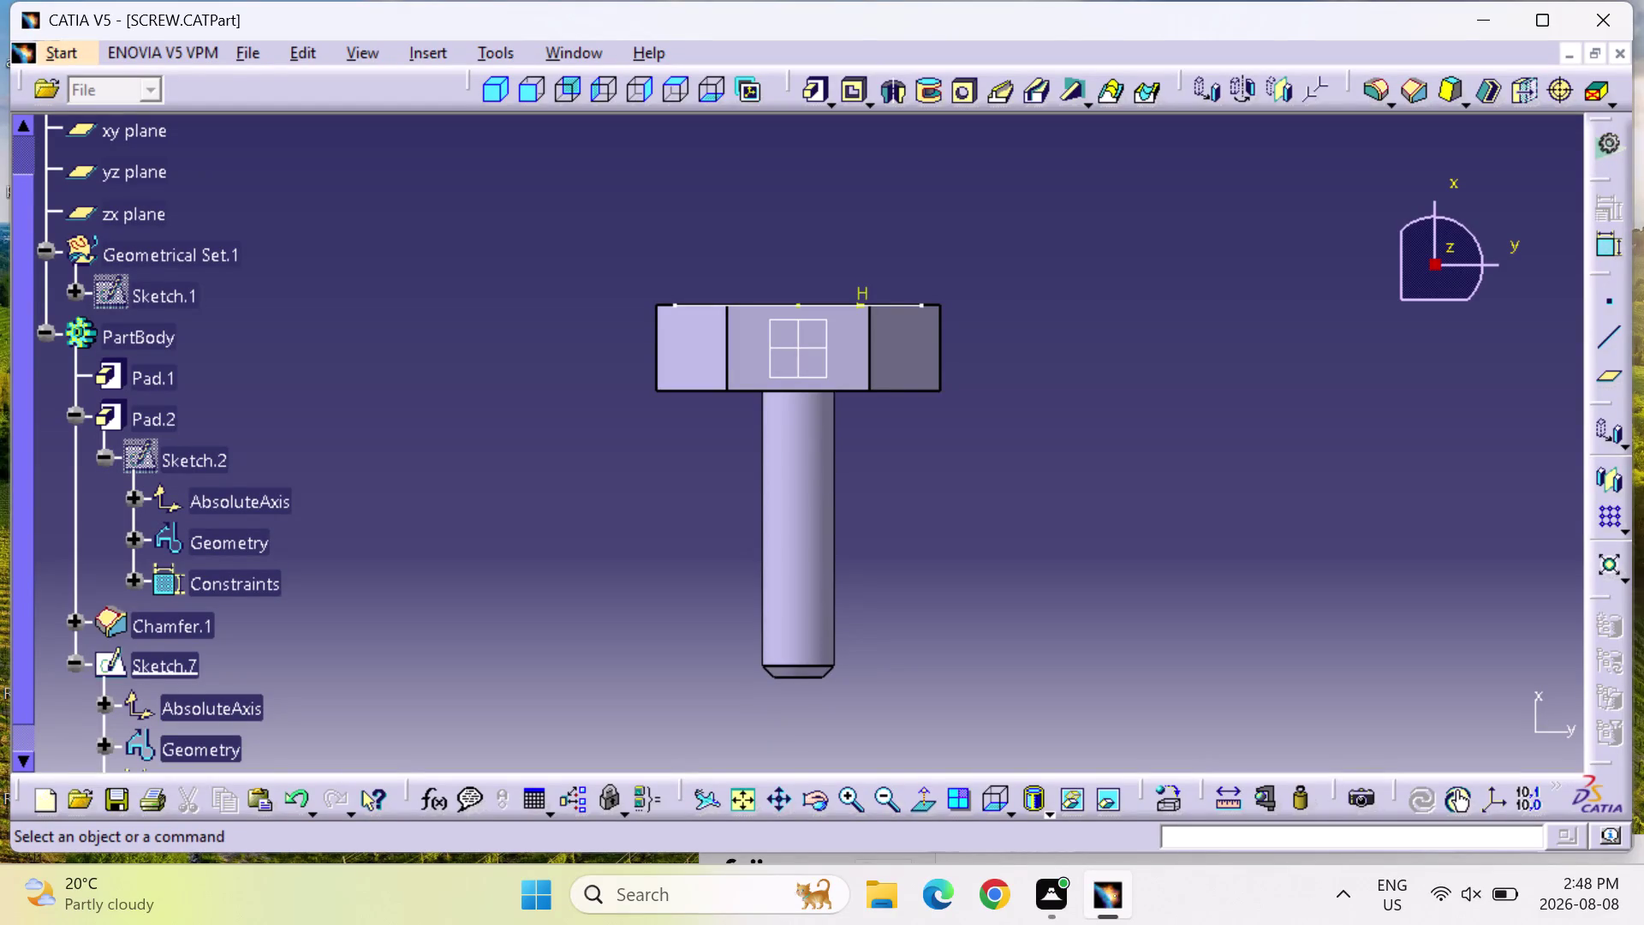
scroll(up, 3)
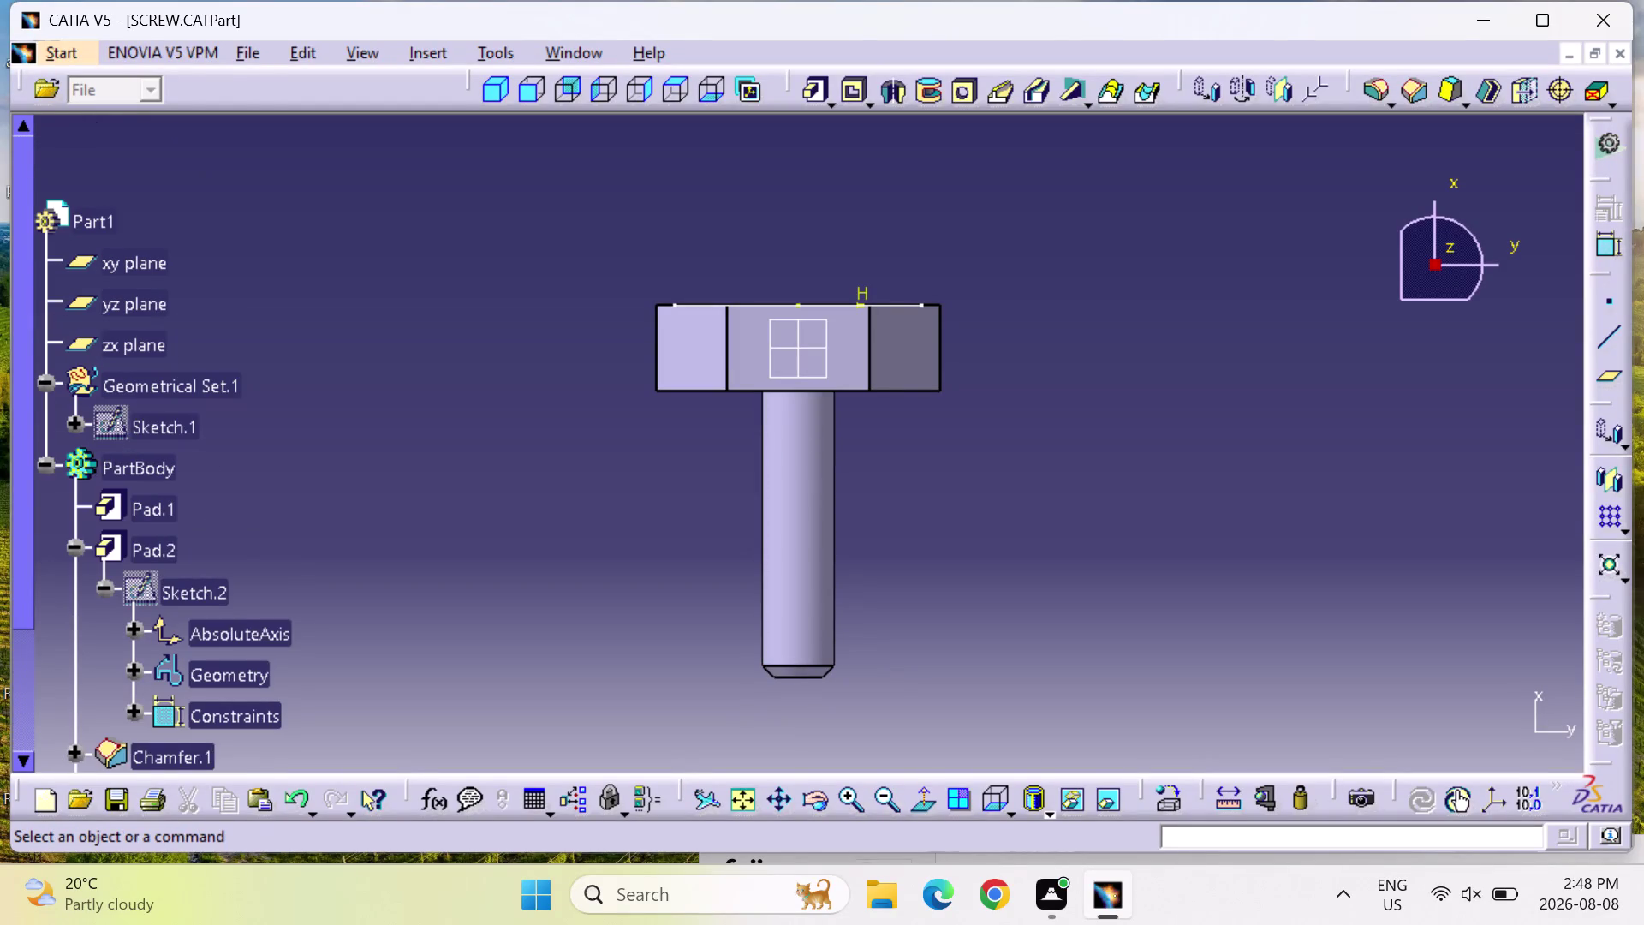
scroll(down, 3)
scroll(down, 3)
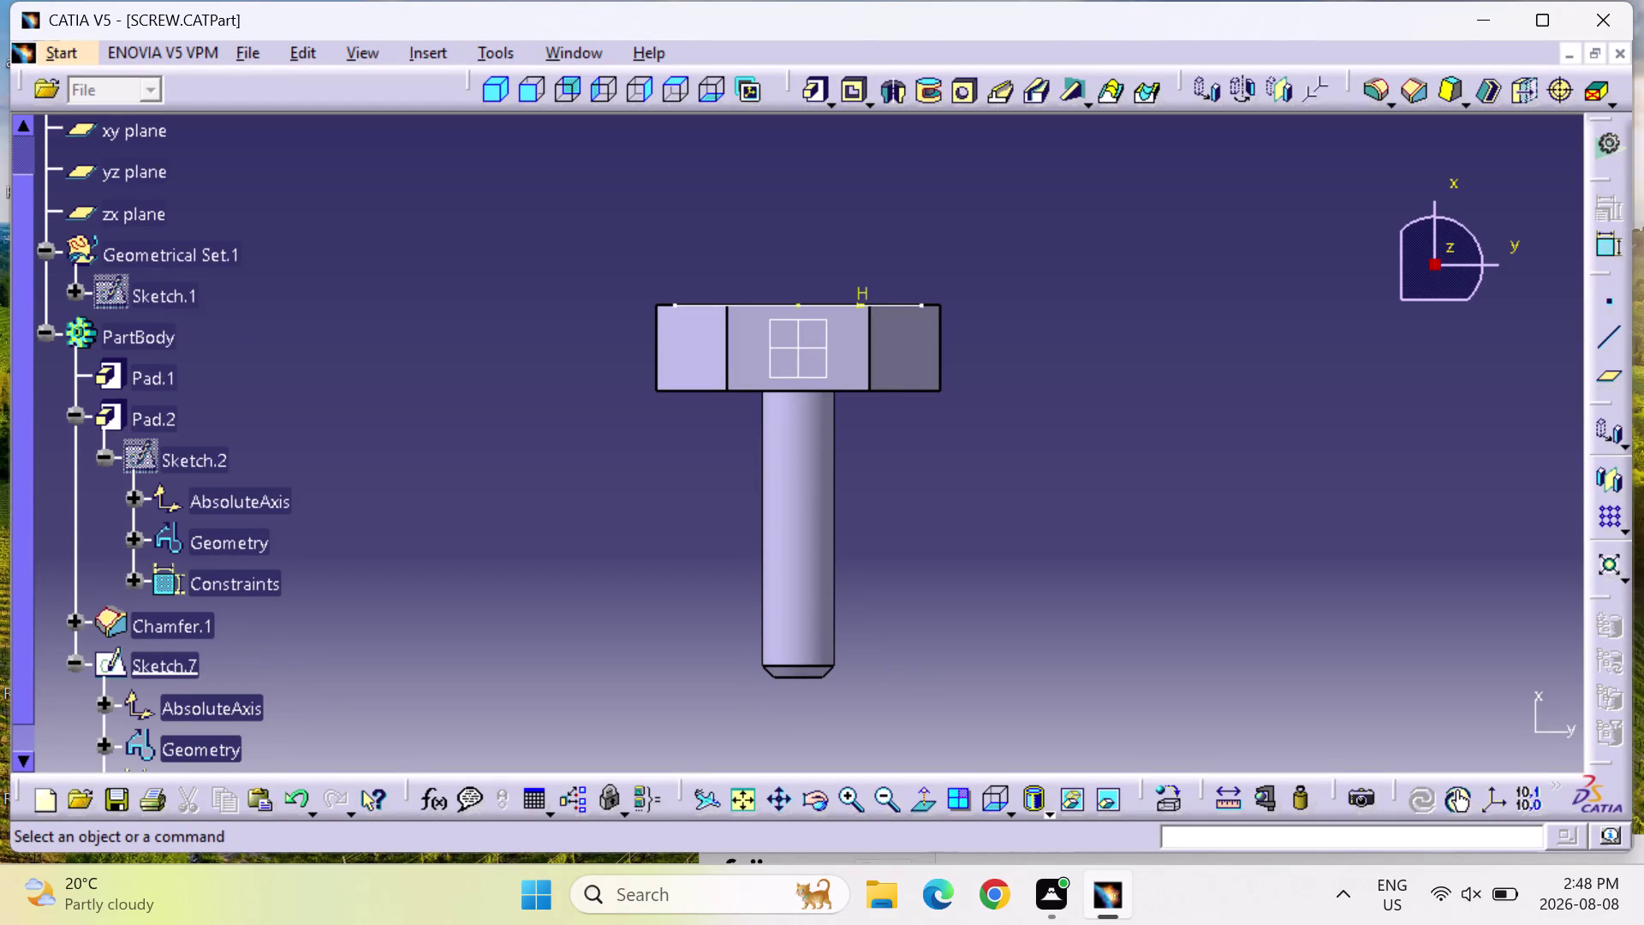
scroll(up, 3)
scroll(down, 3)
scroll(up, 3)
scroll(down, 3)
scroll(up, 3)
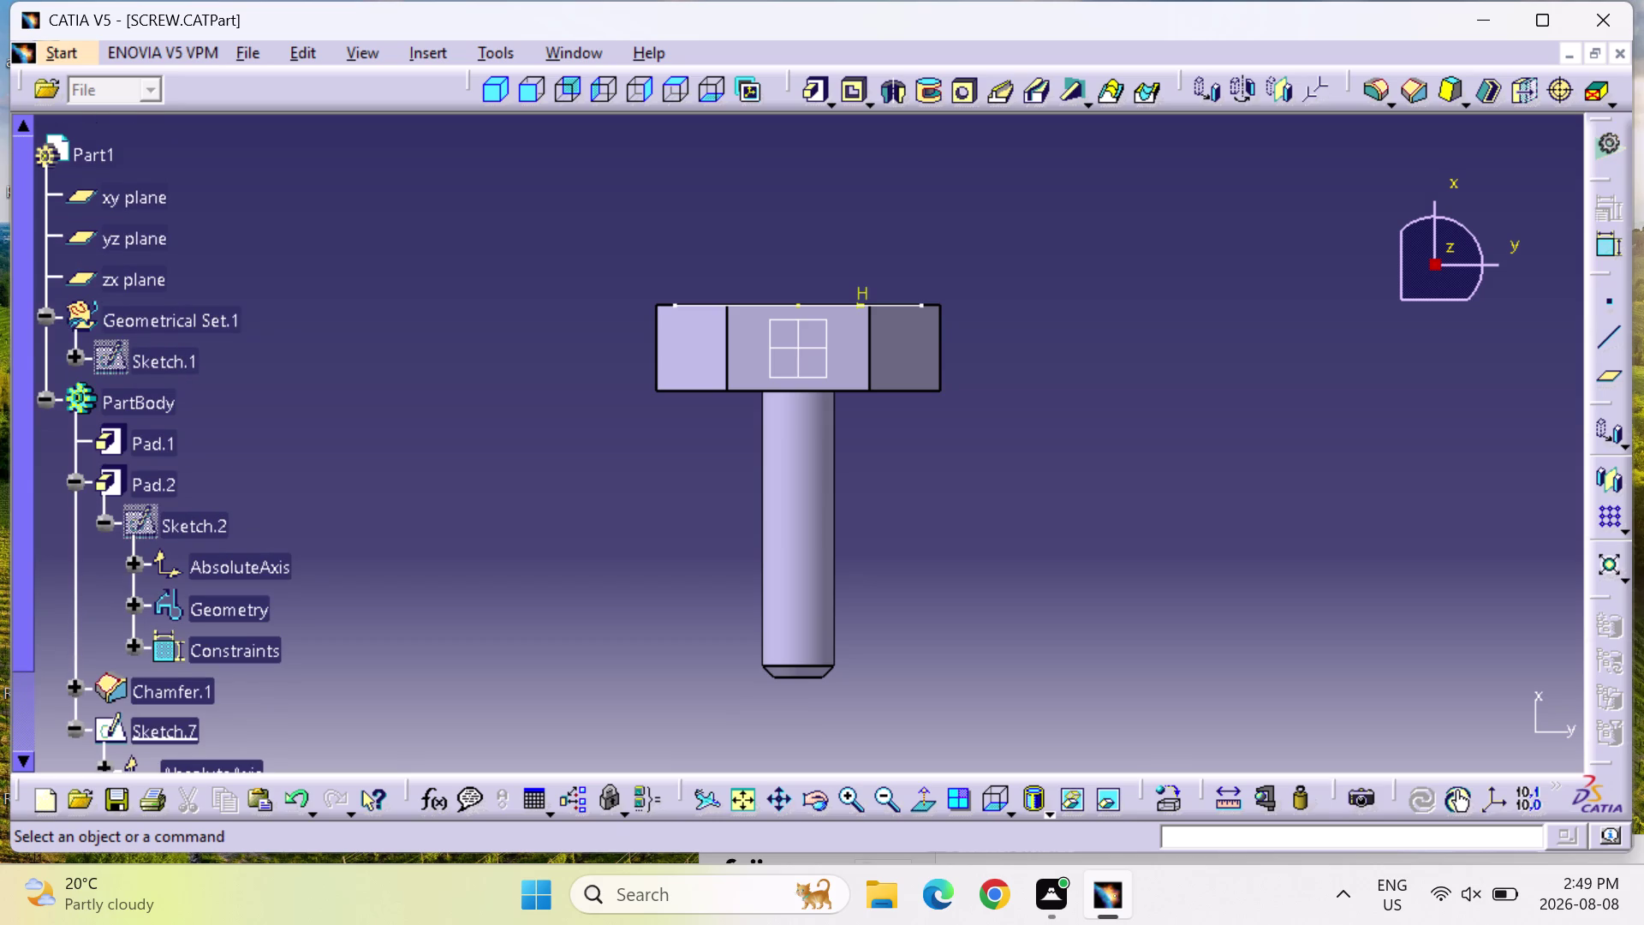
scroll(up, 3)
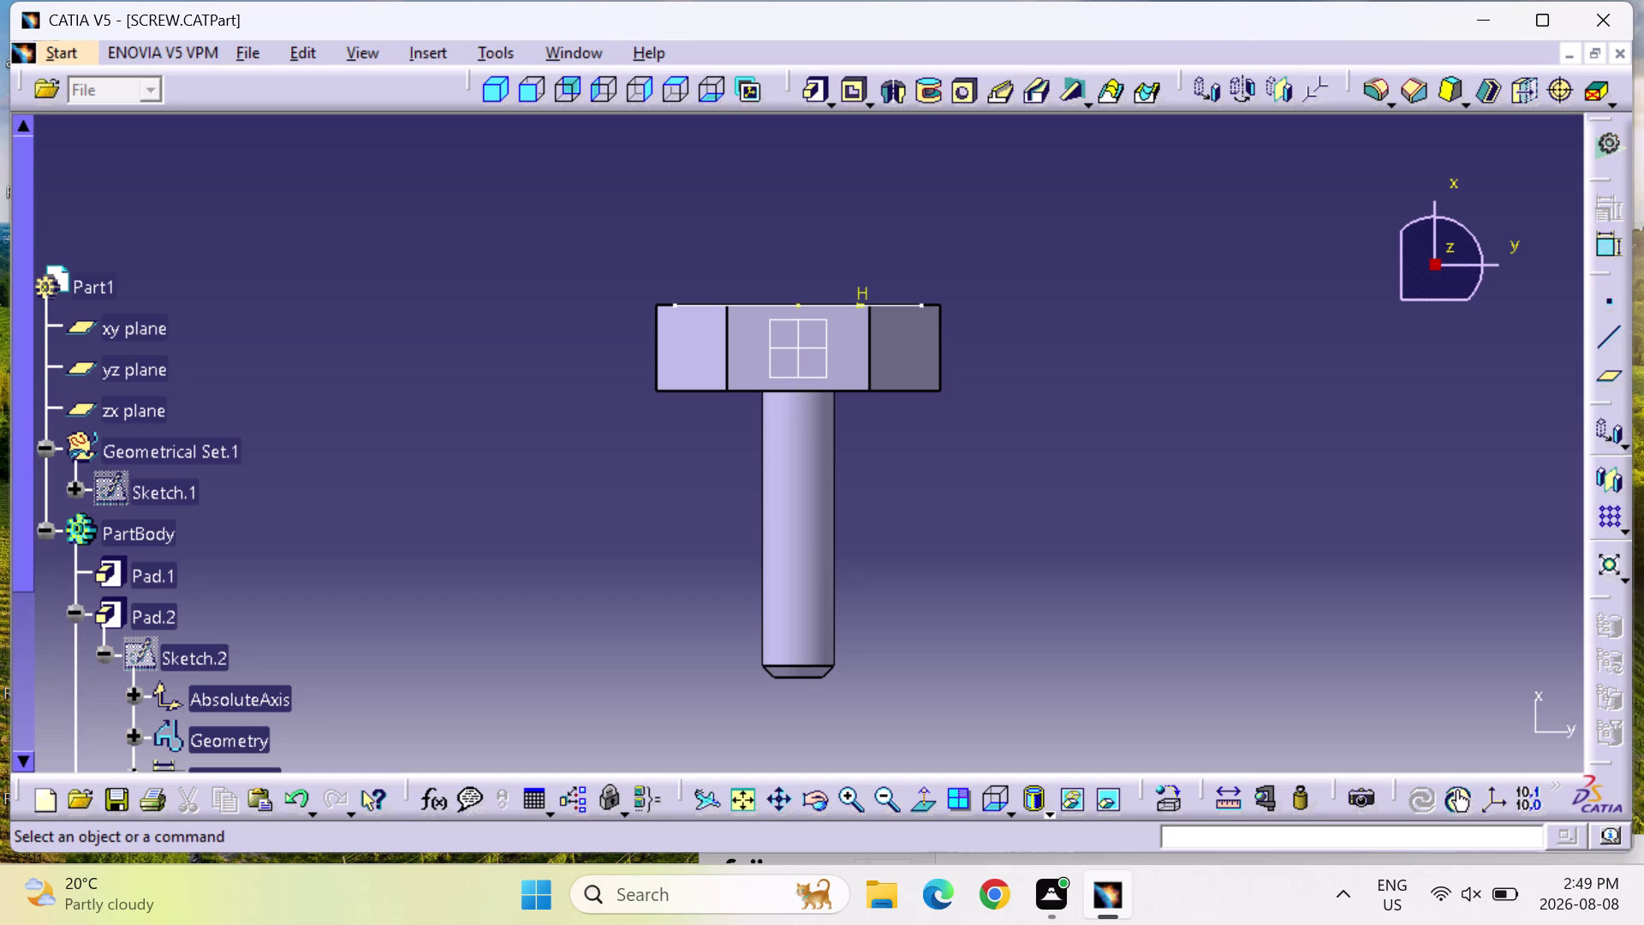
scroll(down, 3)
scroll(down, 3)
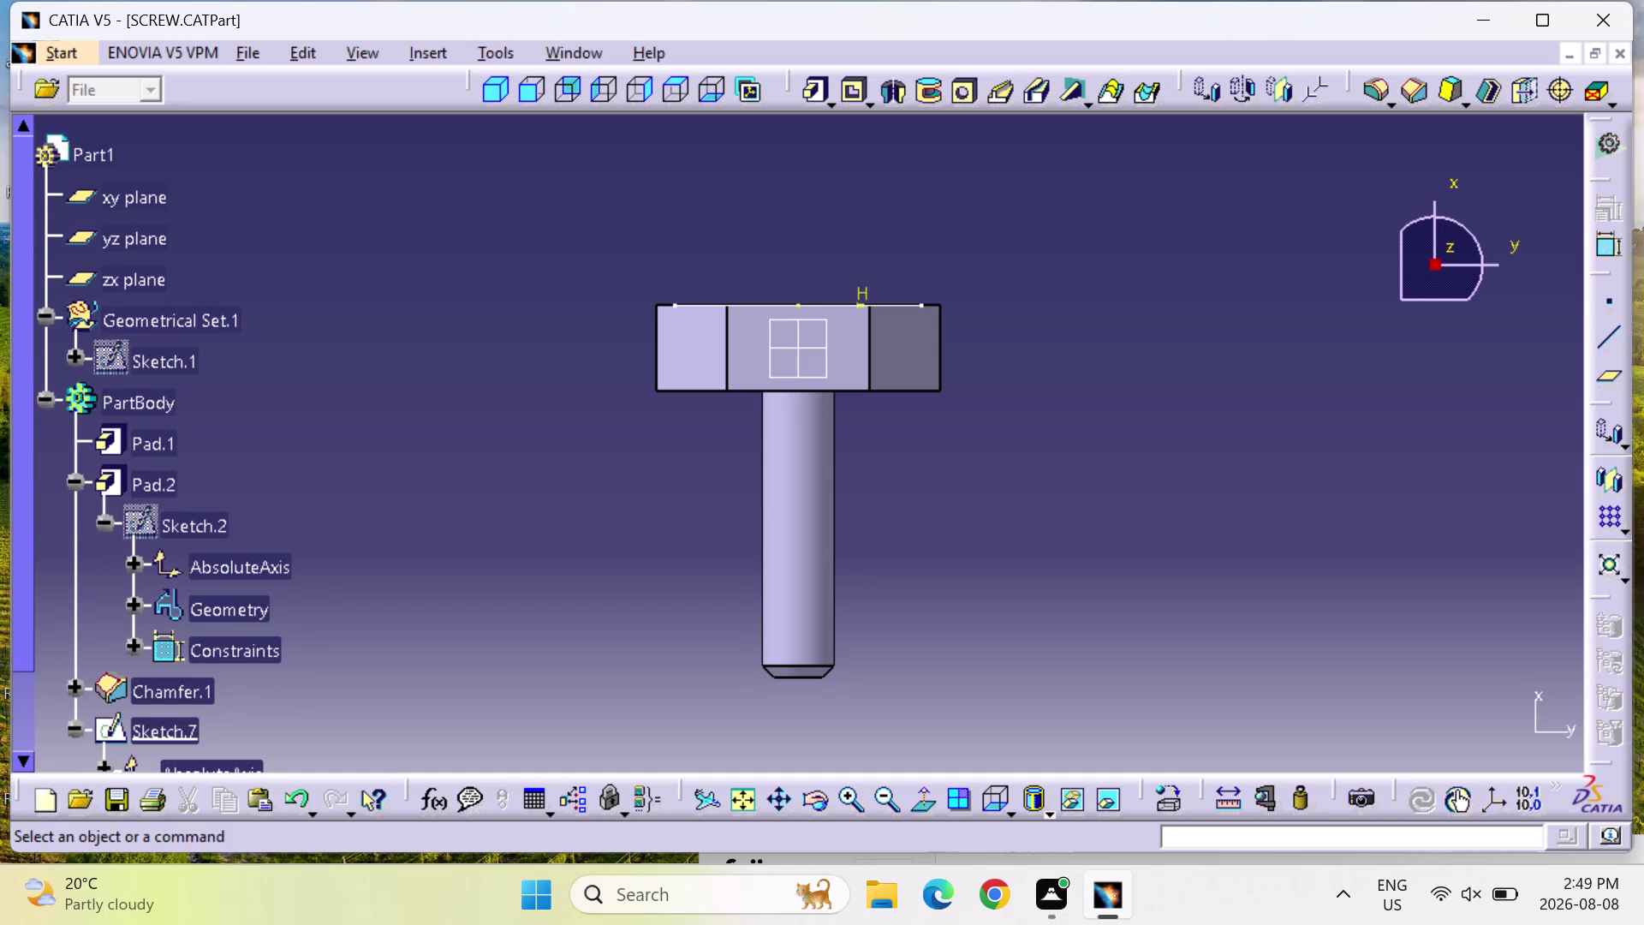
scroll(down, 3)
scroll(up, 3)
scroll(up, 3)
scroll(up, 3)
scroll(down, 3)
scroll(down, 3)
scroll(down, 3)
scroll(up, 3)
triple_click(1072, 426)
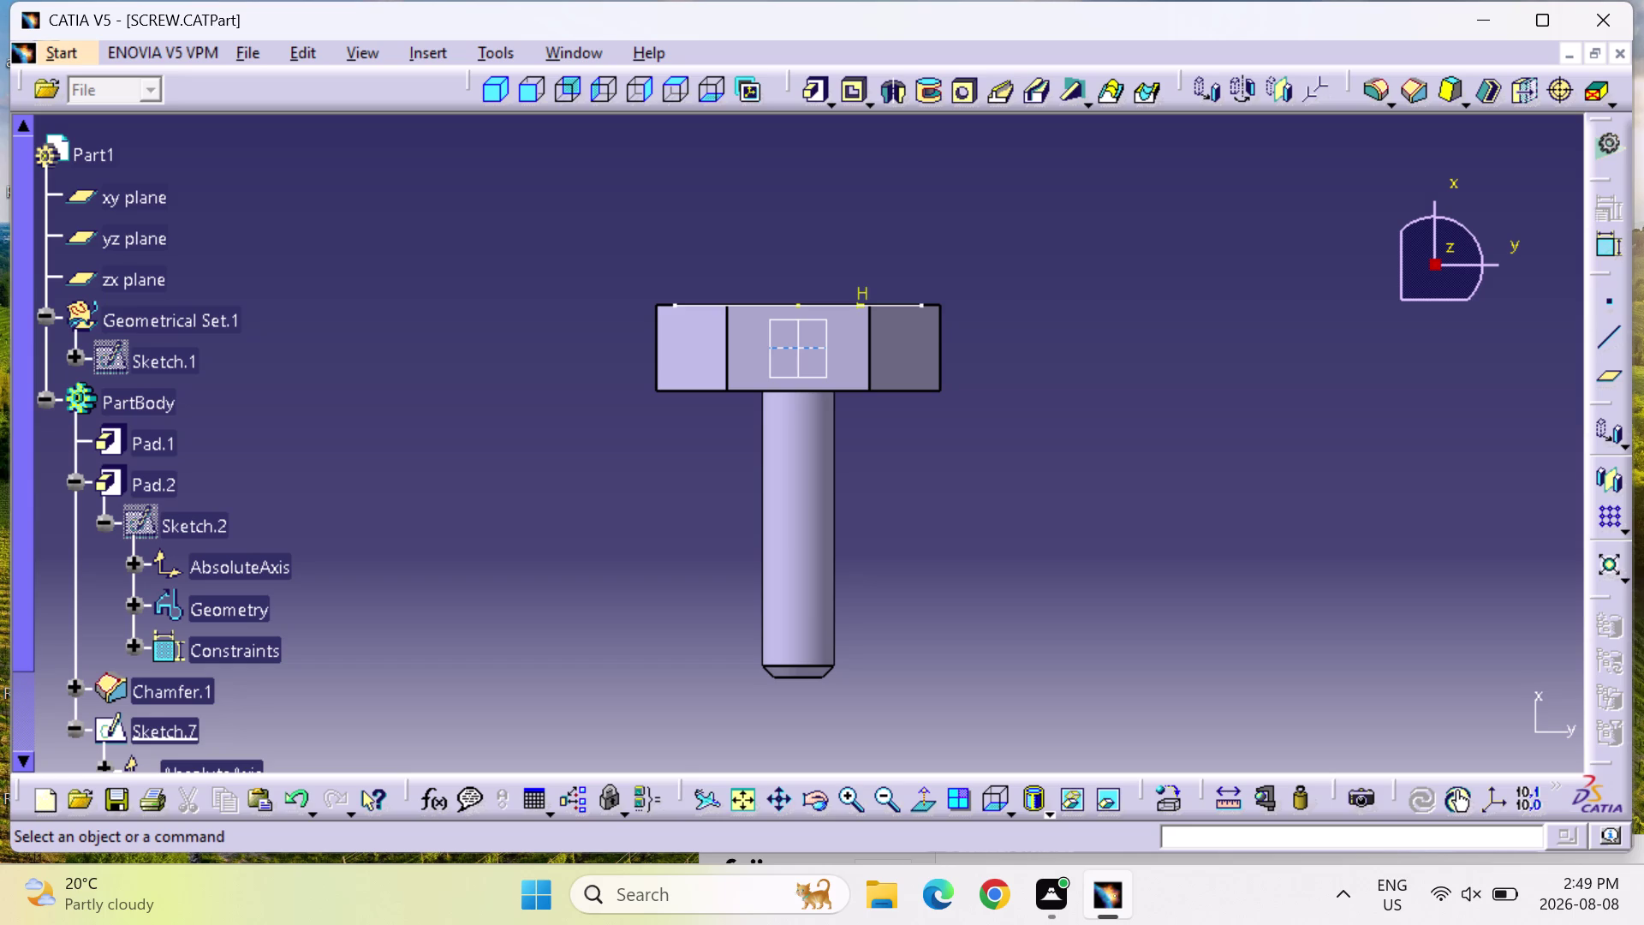
double_click(1071, 425)
triple_click(1072, 426)
double_click(1071, 426)
triple_click(1071, 425)
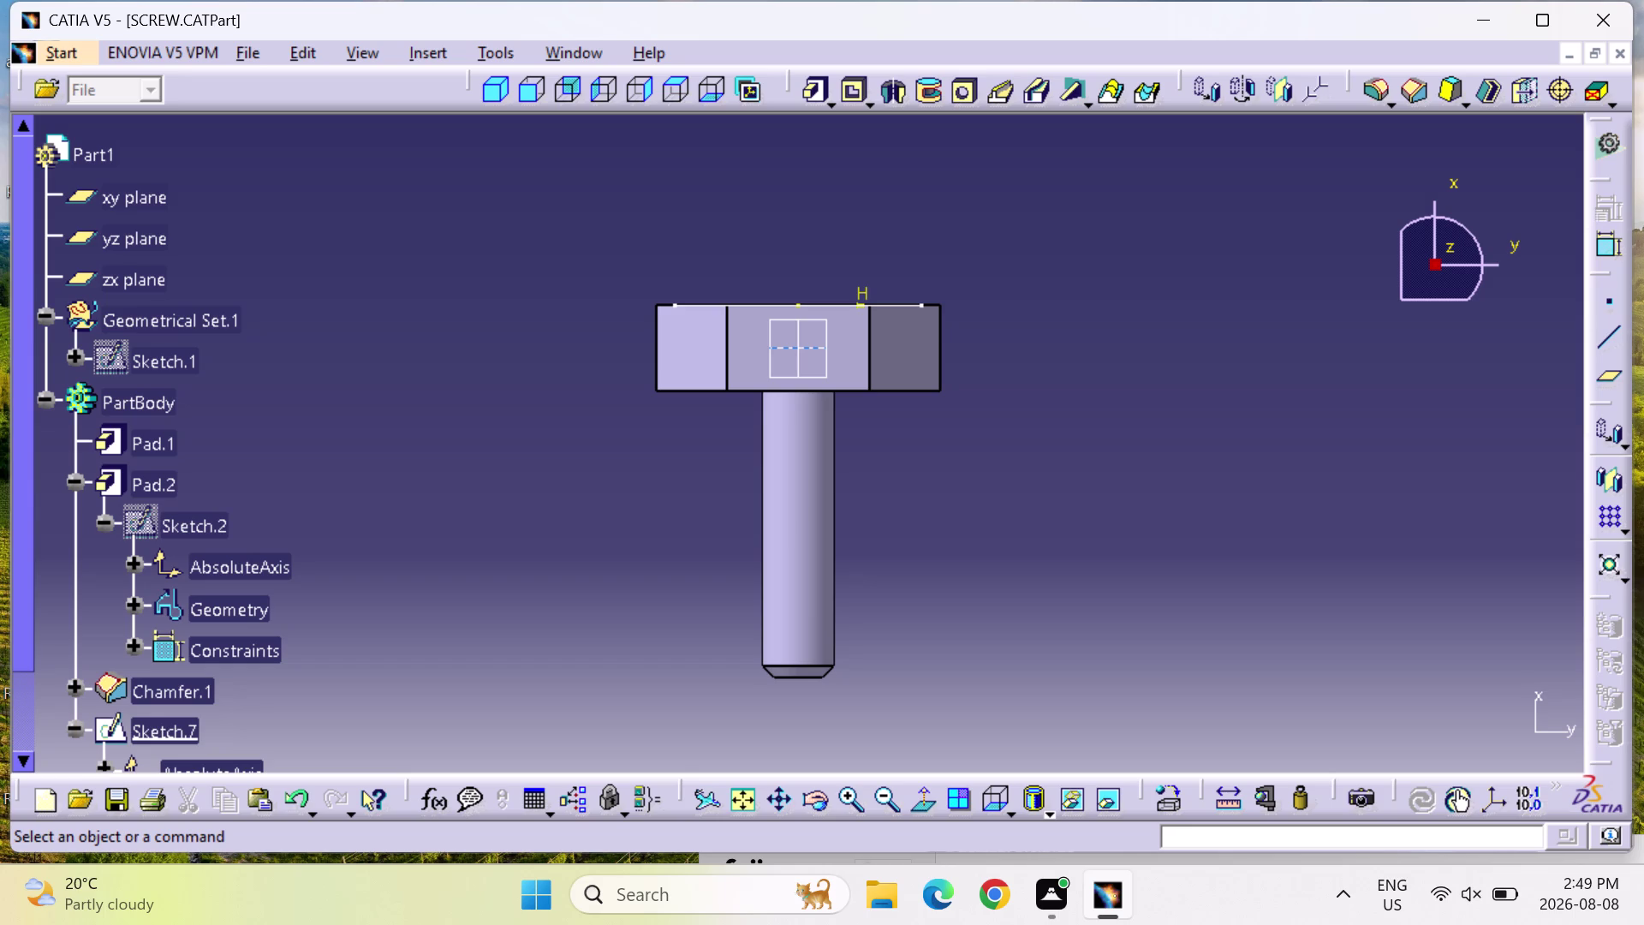
click(1071, 425)
scroll(up, 3)
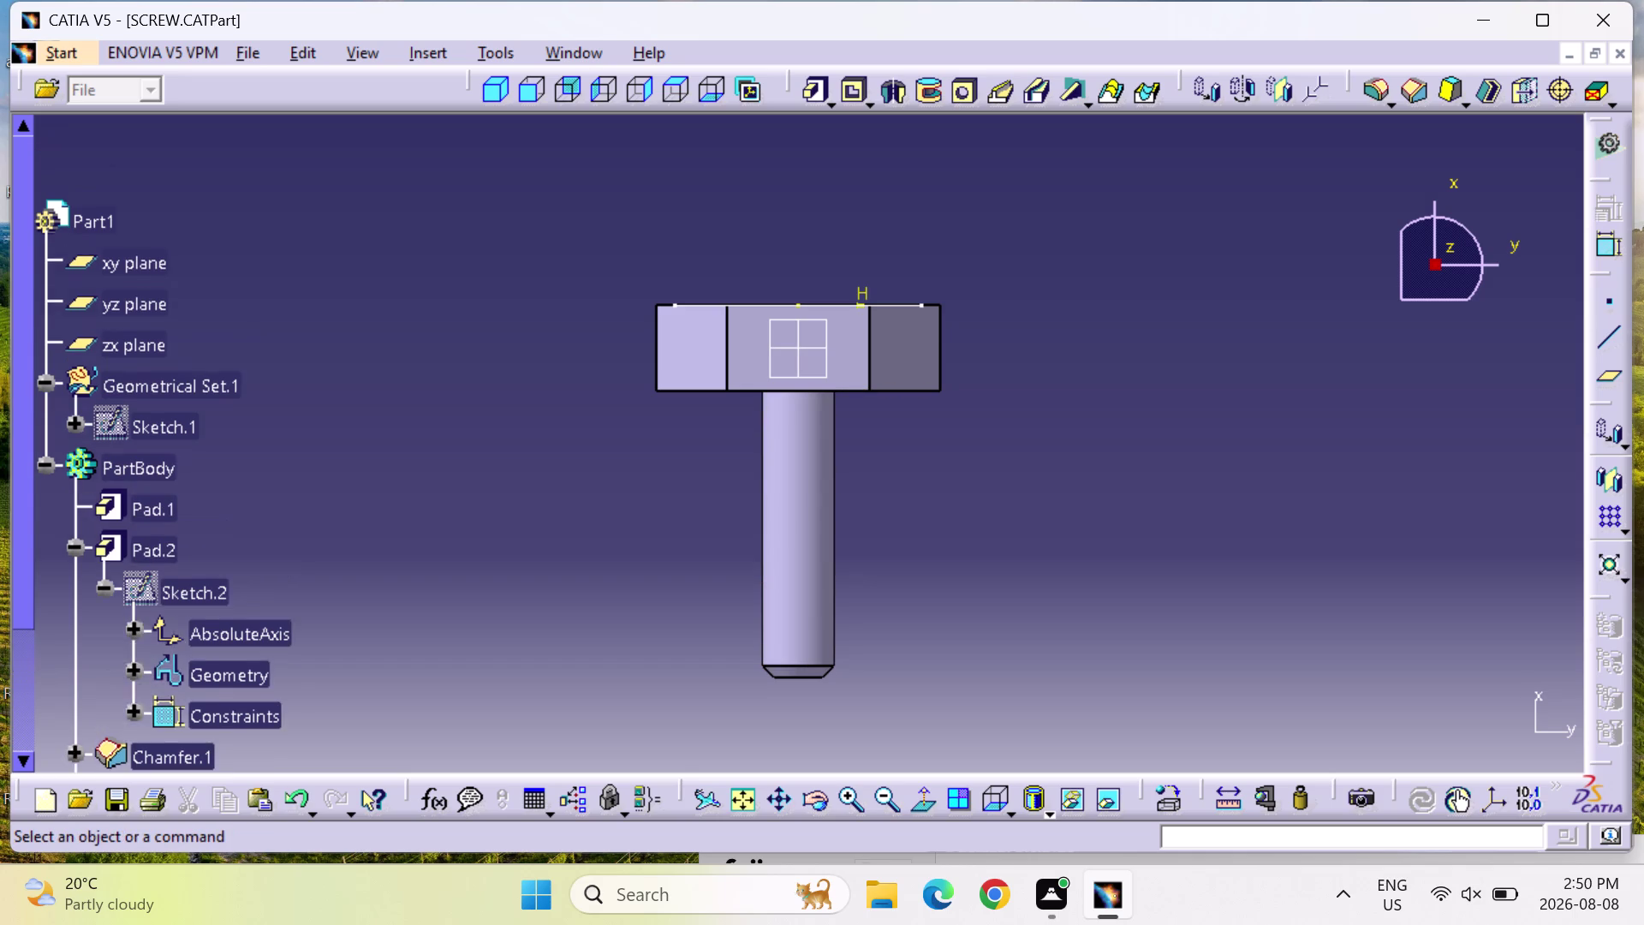
scroll(up, 3)
scroll(down, 3)
scroll(down, 3)
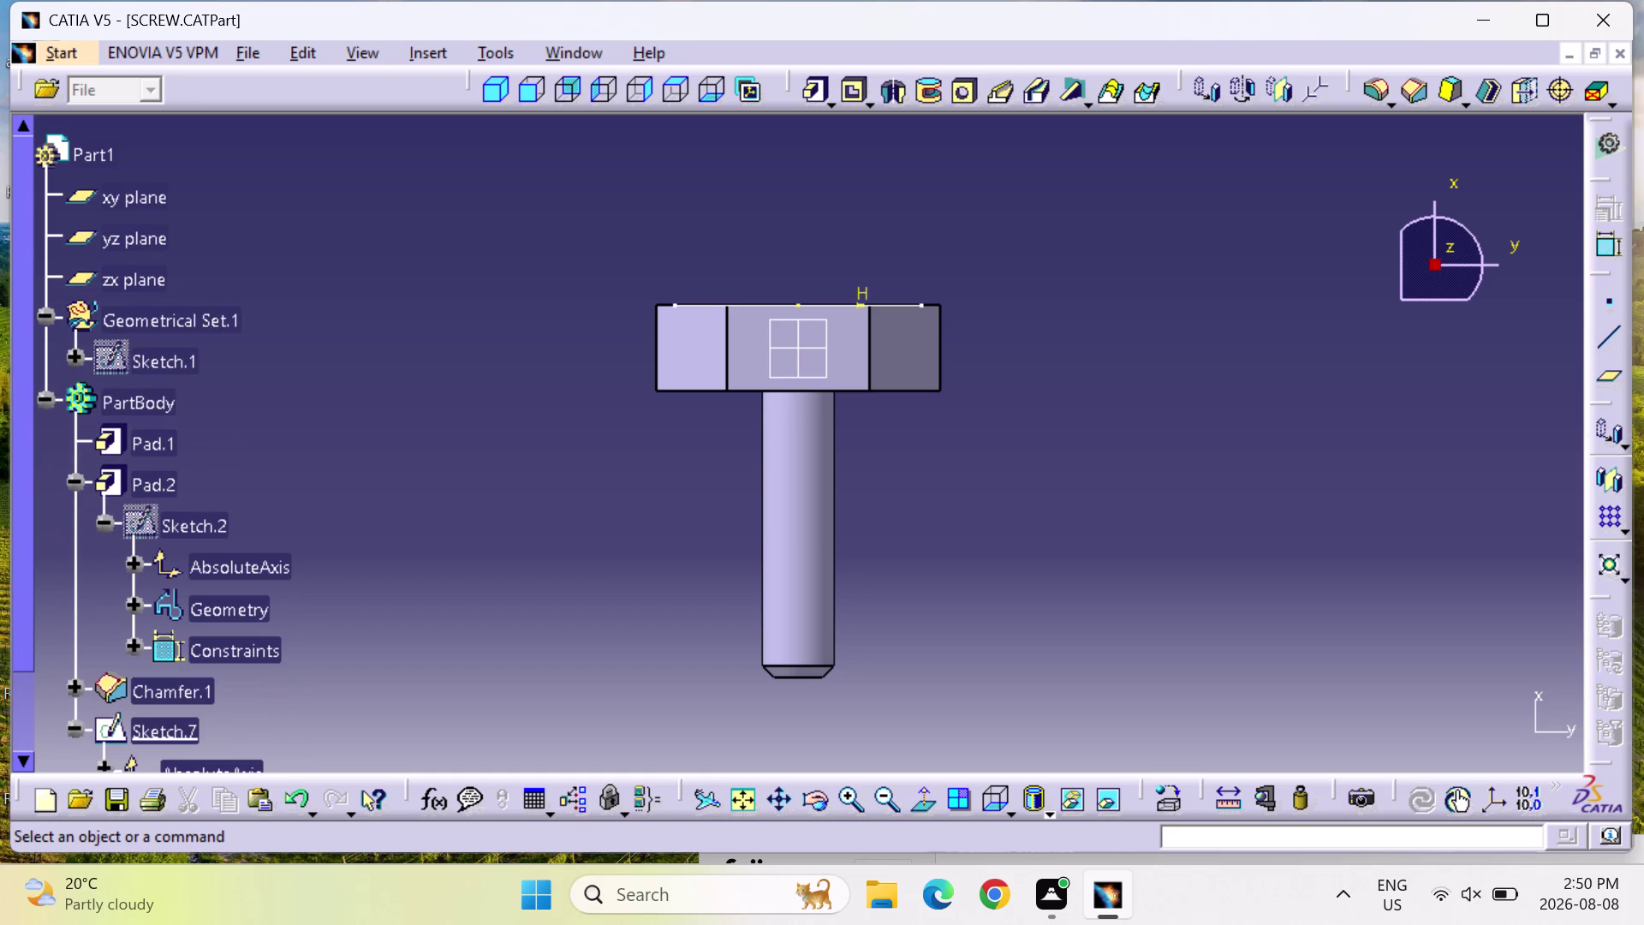
scroll(down, 3)
scroll(down, 3)
scroll(up, 3)
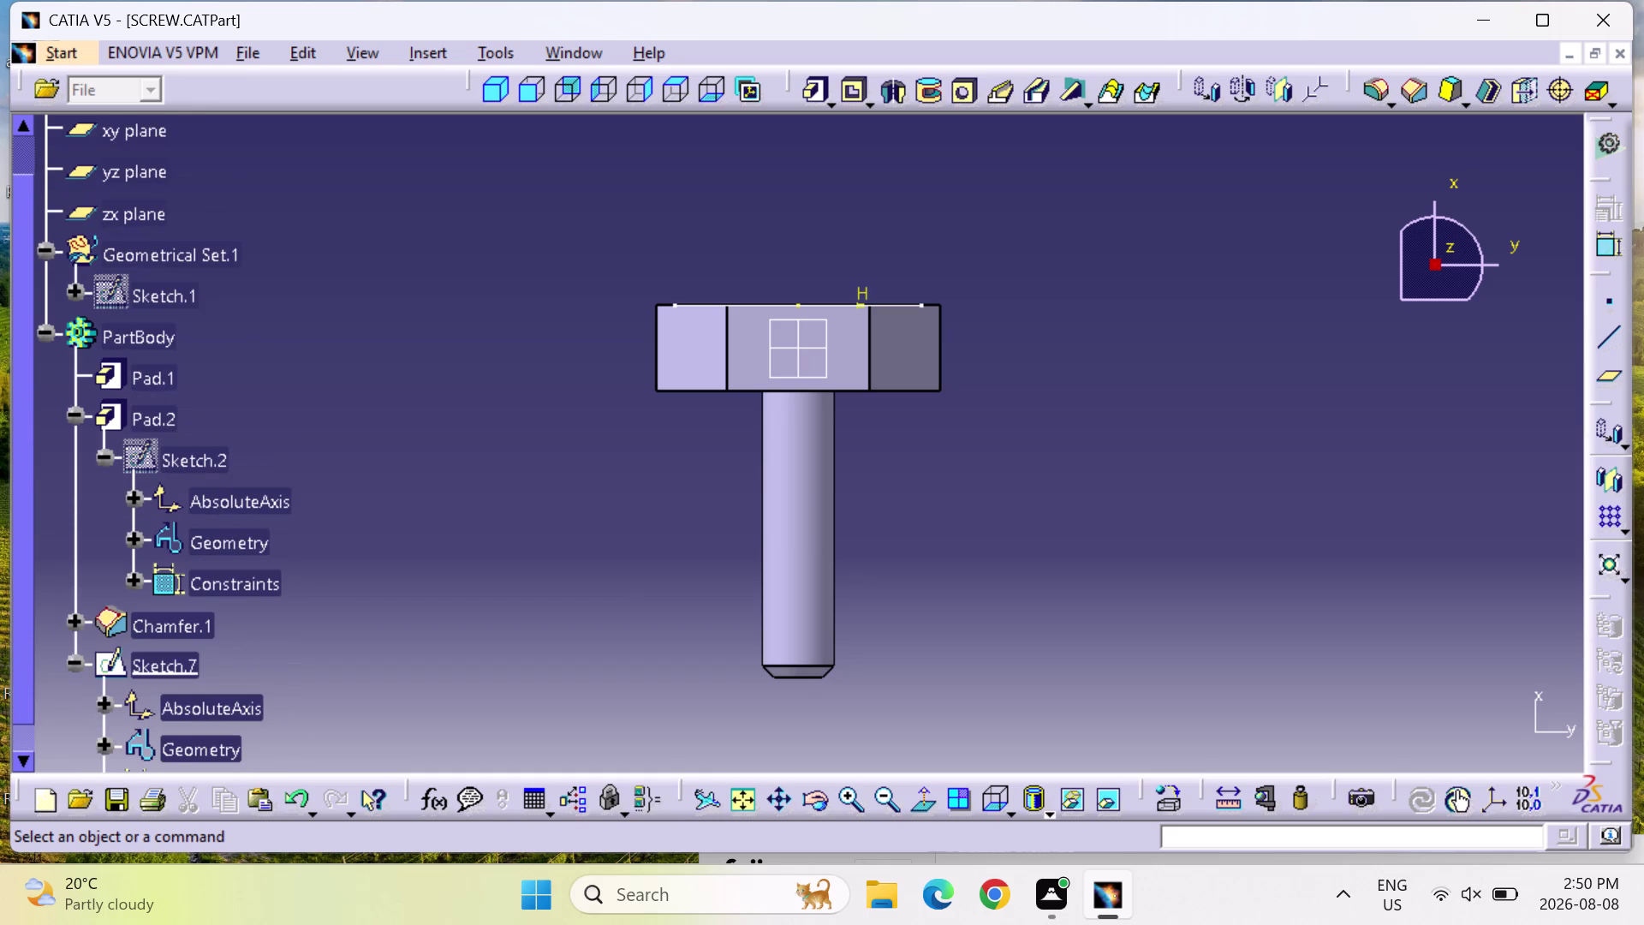
scroll(down, 3)
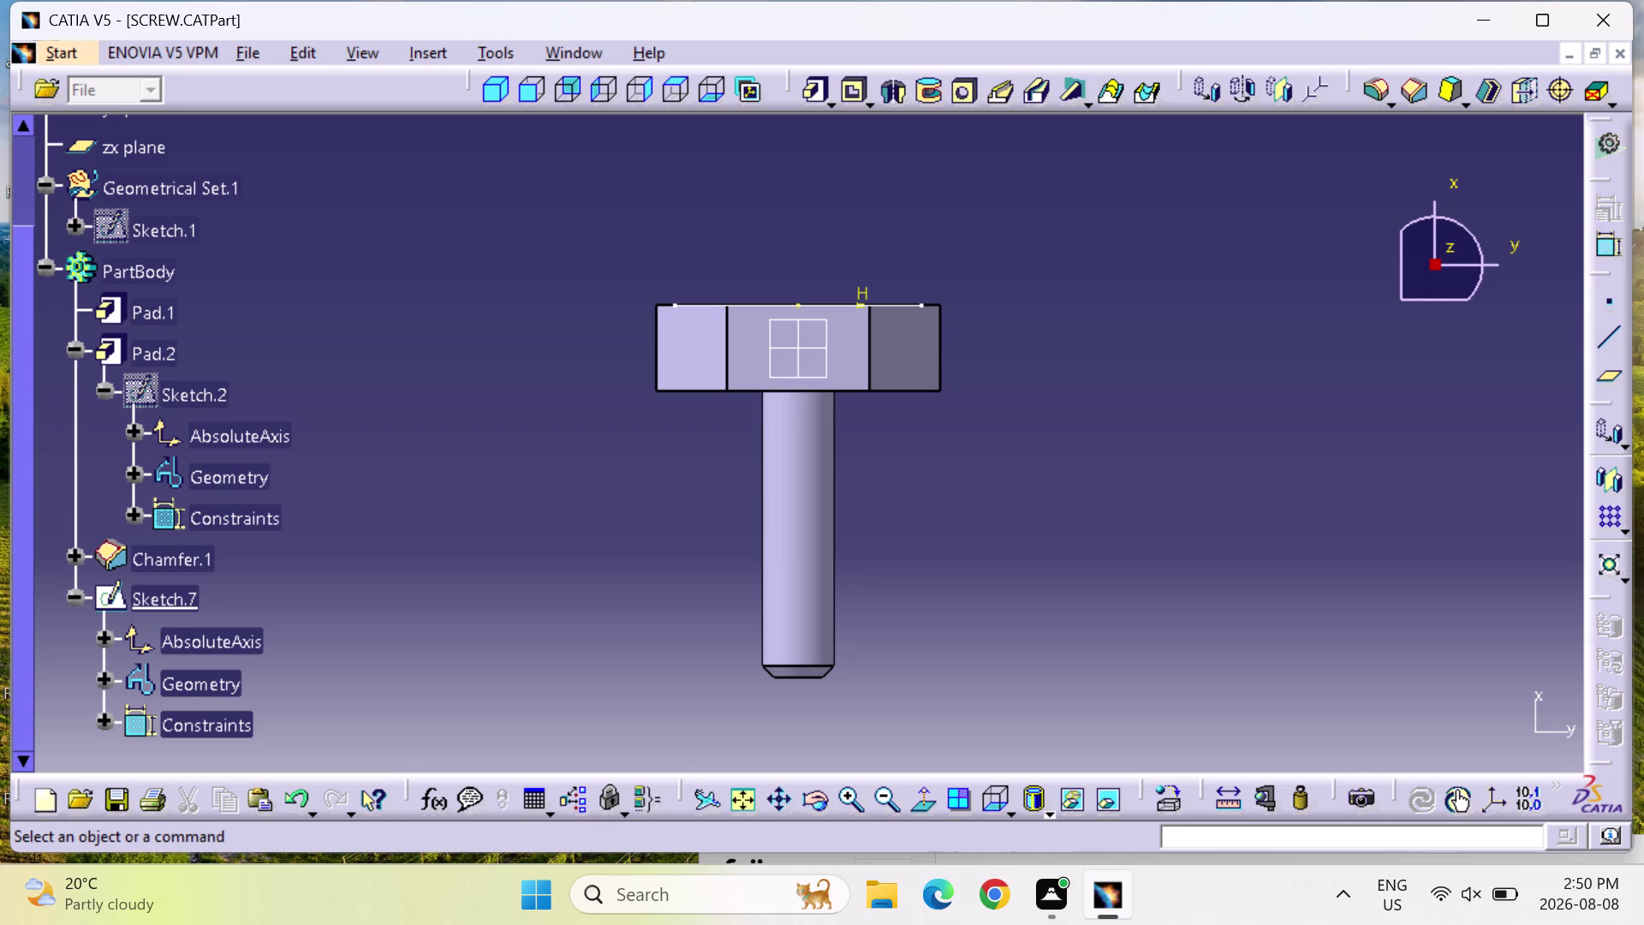
scroll(down, 3)
scroll(up, 3)
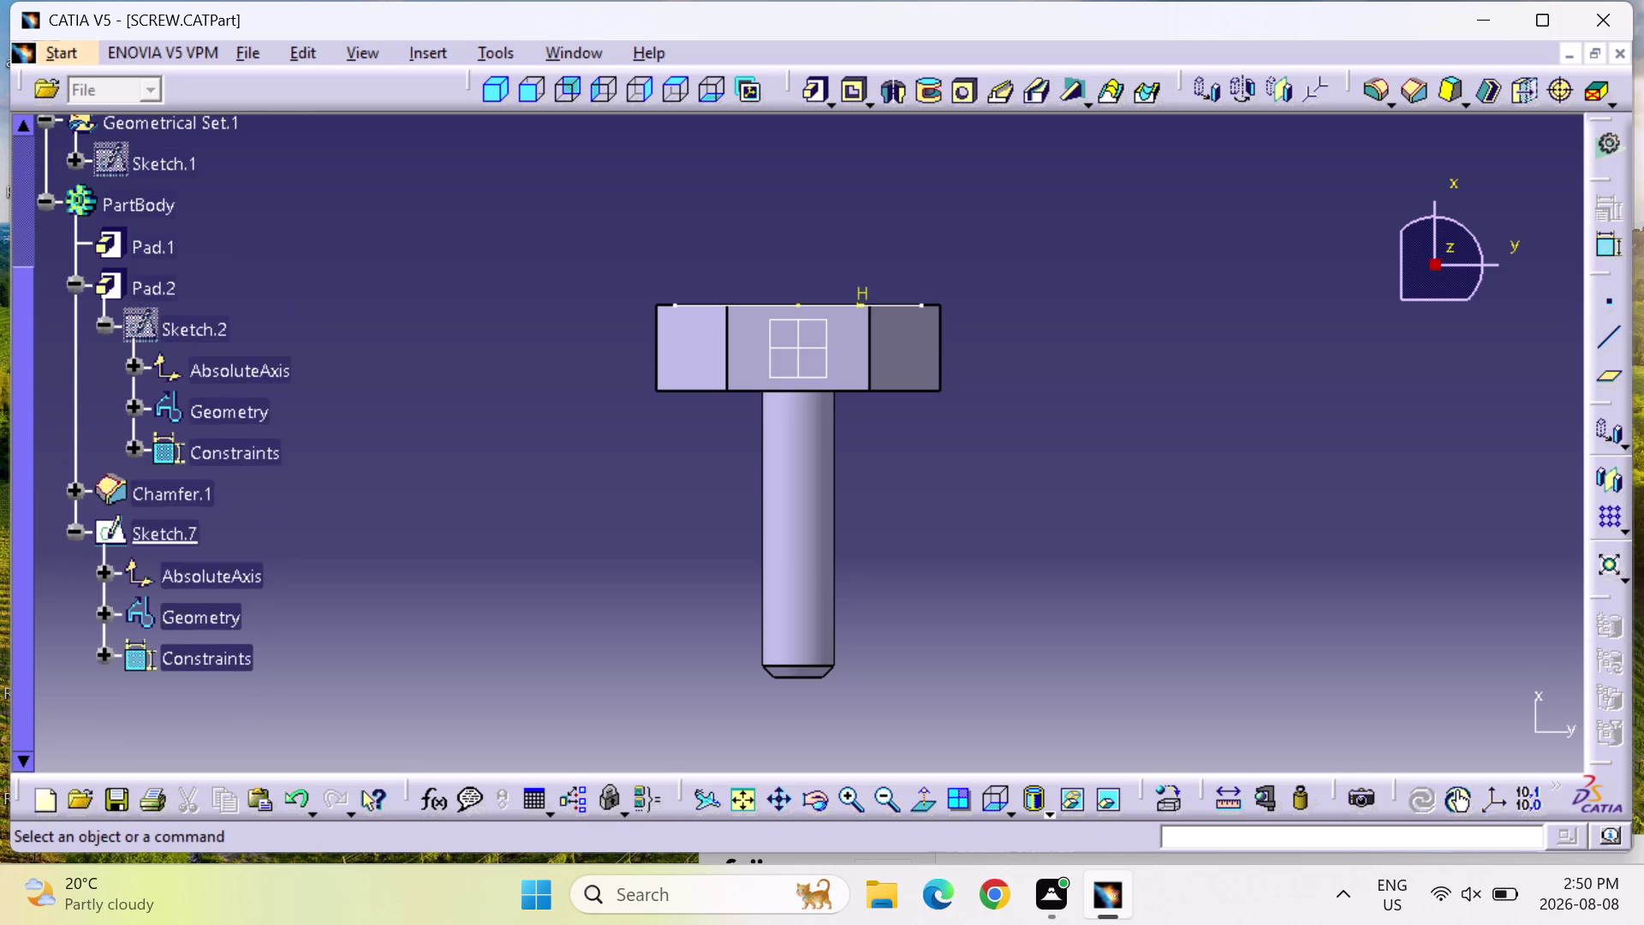
scroll(up, 3)
scroll(up, 3)
scroll(up, 3)
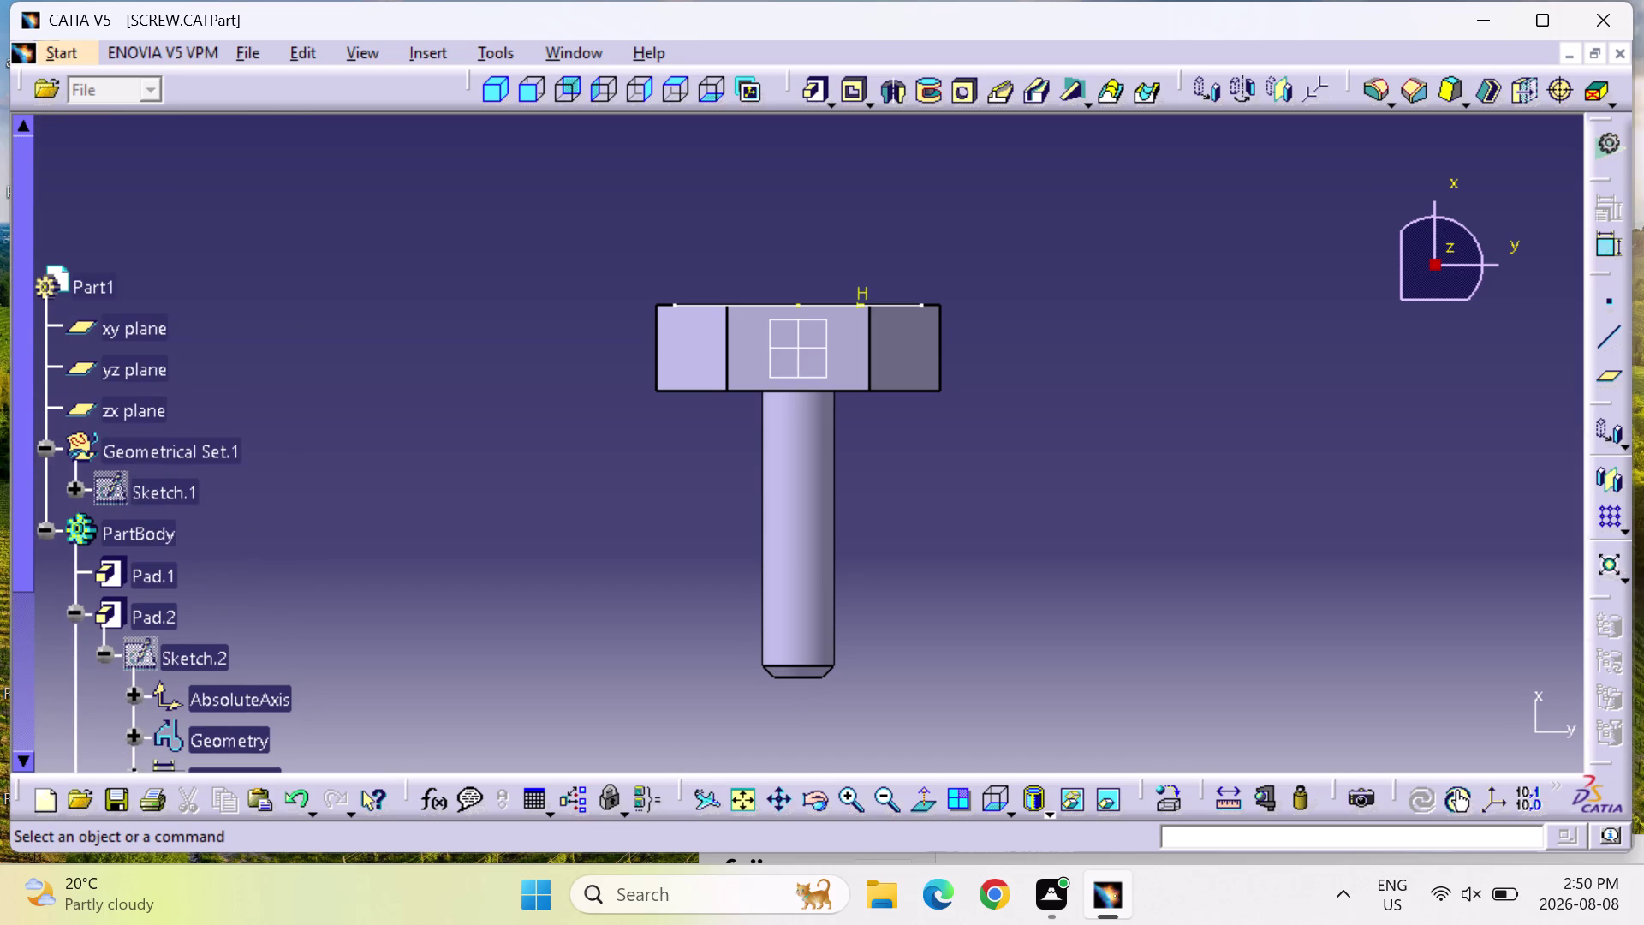
scroll(down, 3)
scroll(down, 3)
scroll(down, 3)
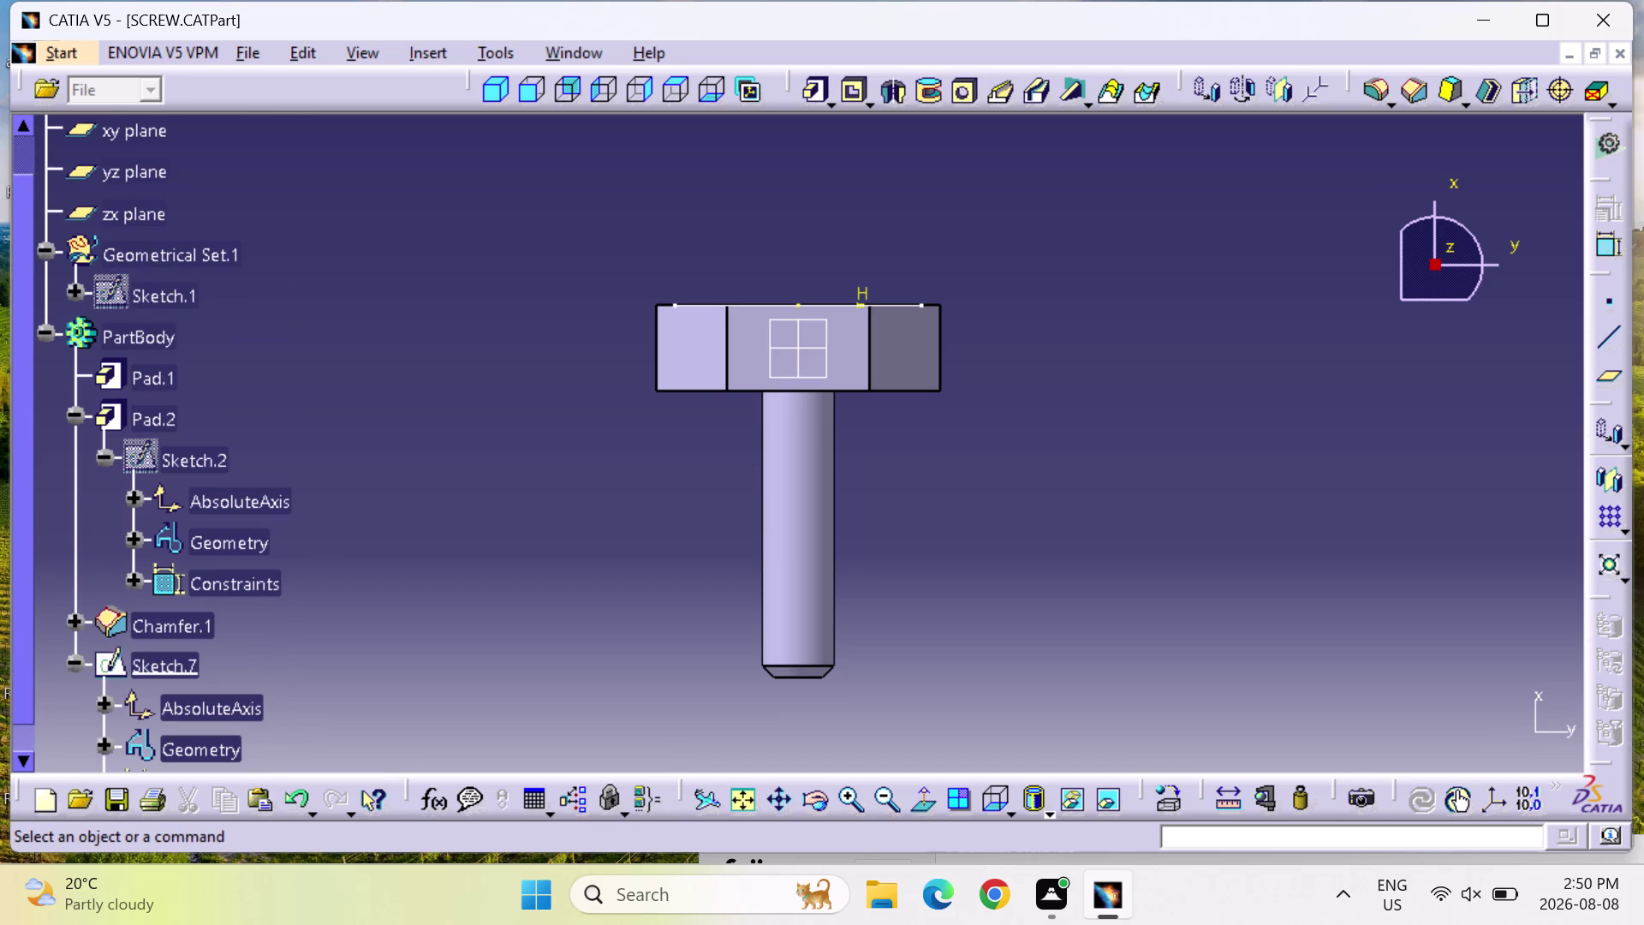
scroll(up, 3)
scroll(up, 3)
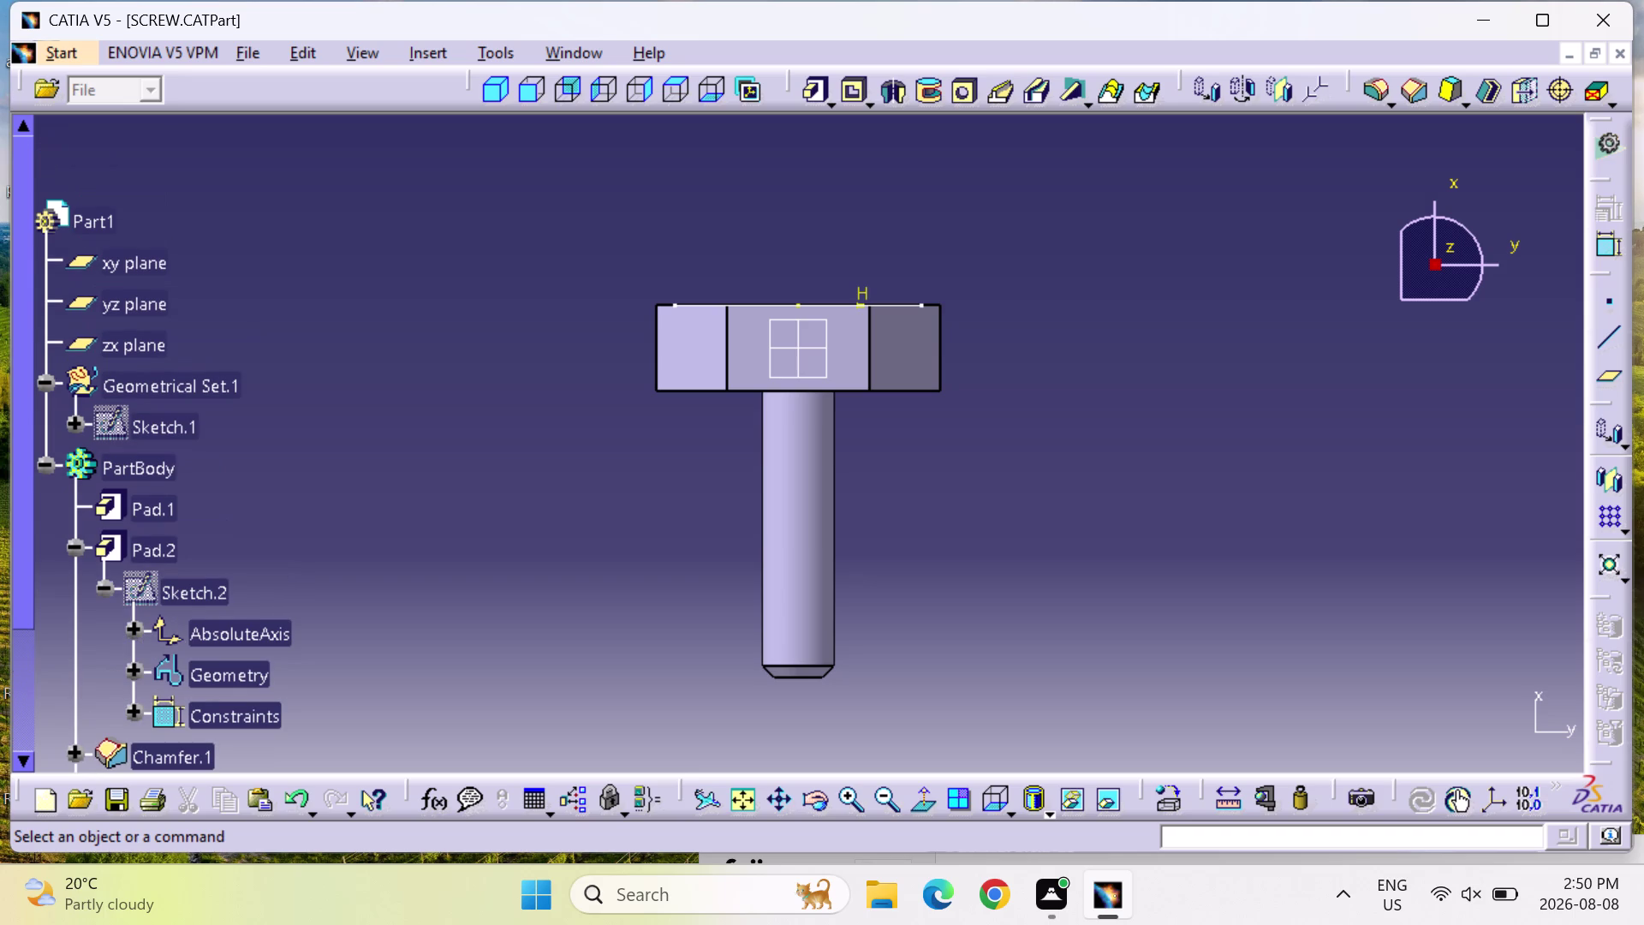
scroll(down, 3)
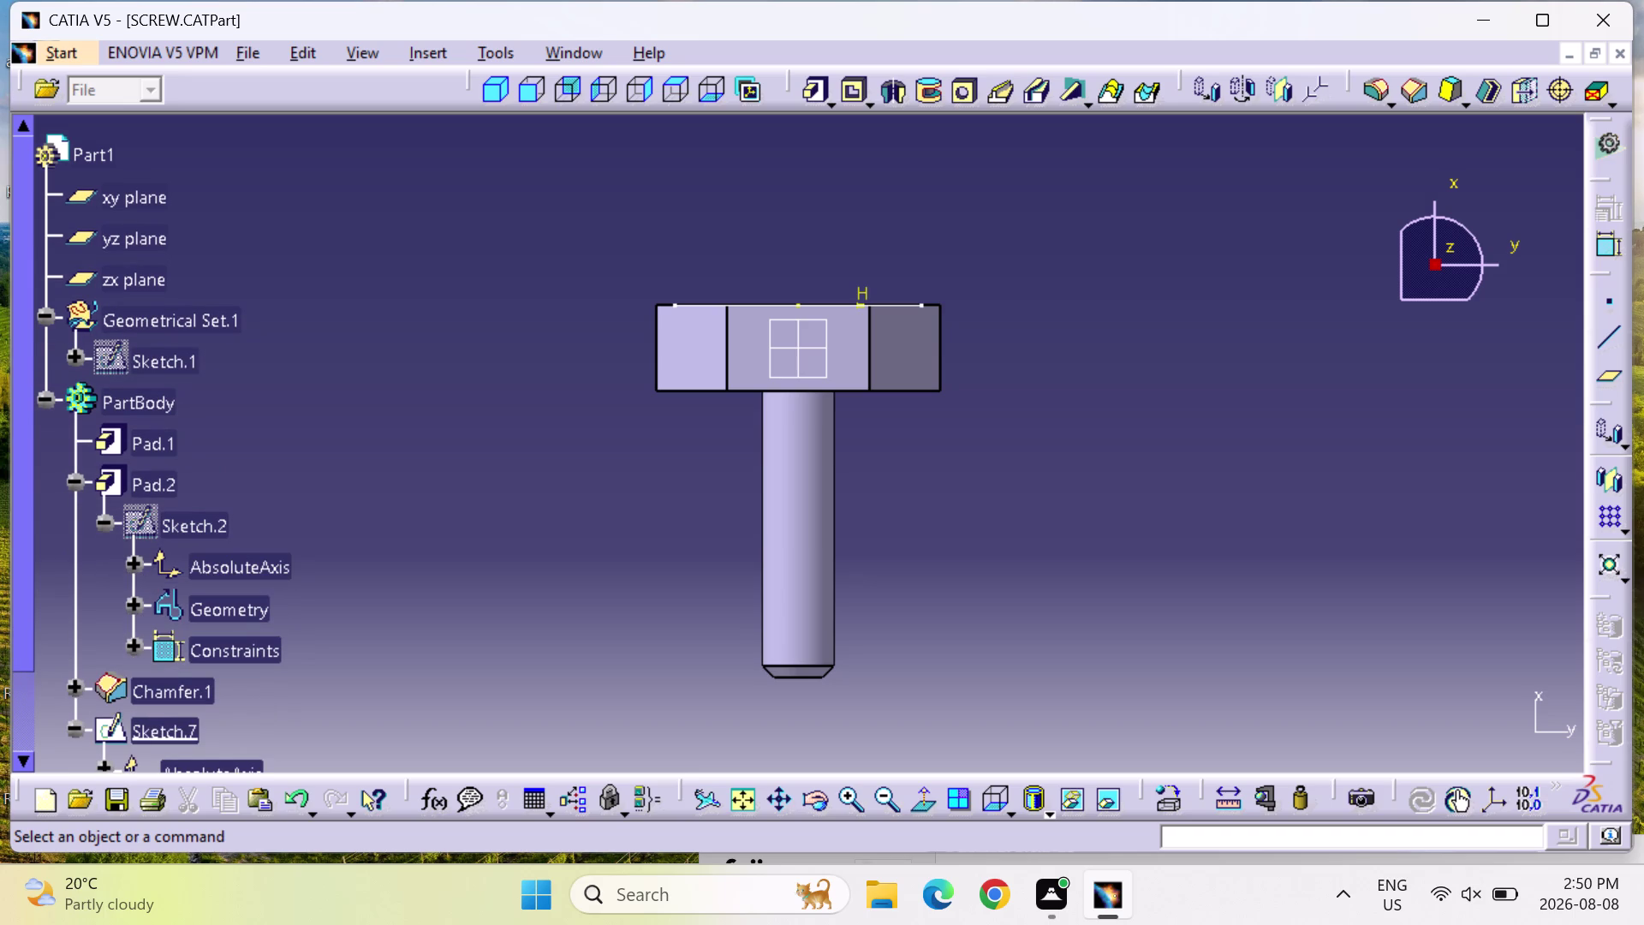